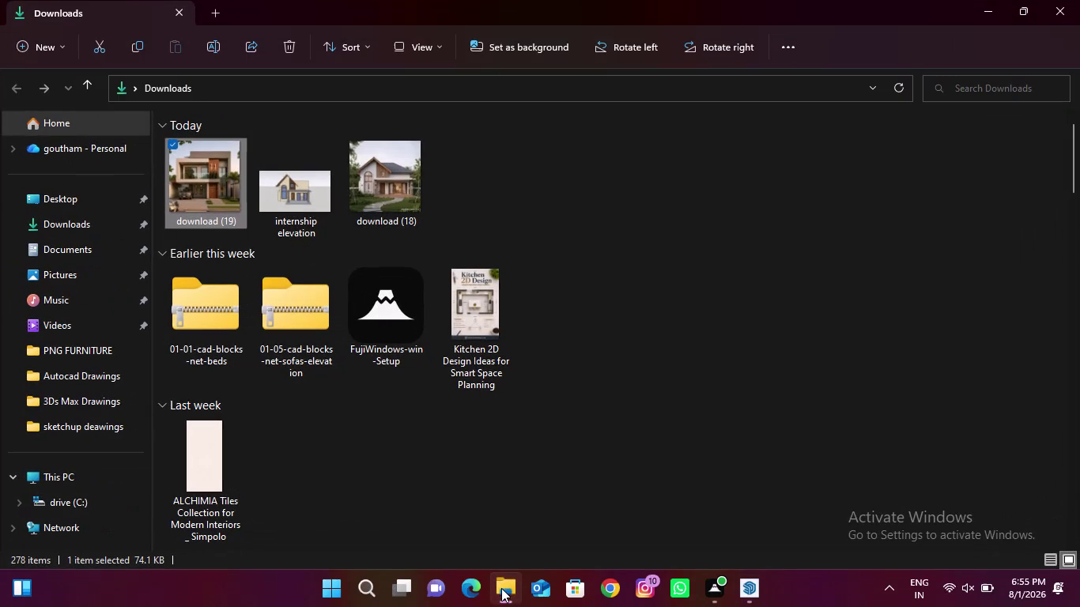
Switch from File Explorer to the untitled SketchUp 2024 model window.
click(1051, 11)
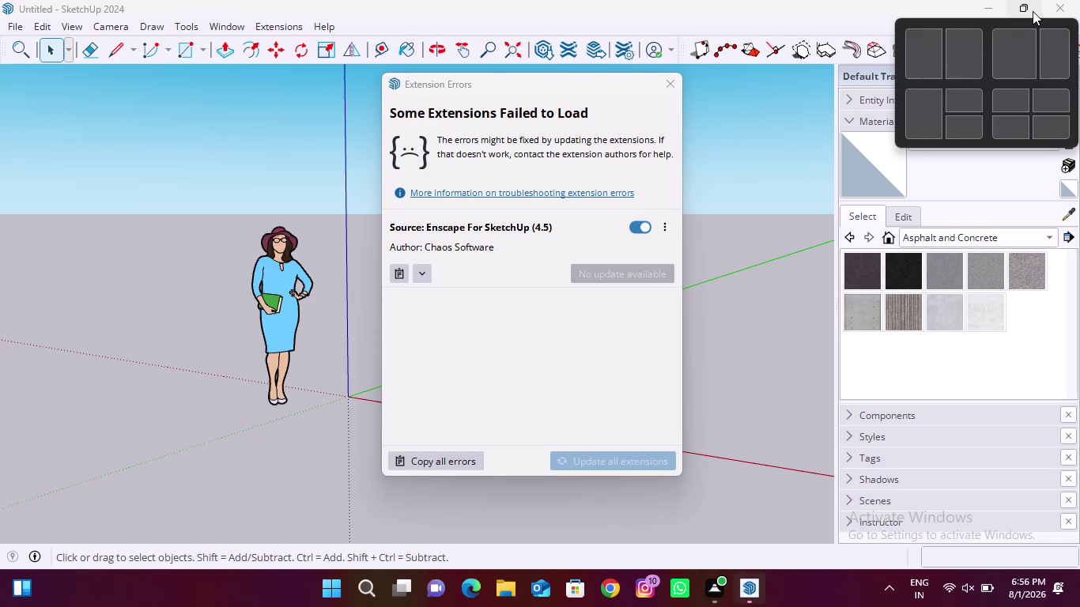
Dismiss the Enscape extension errors notice.
click(662, 84)
scroll(down, 3)
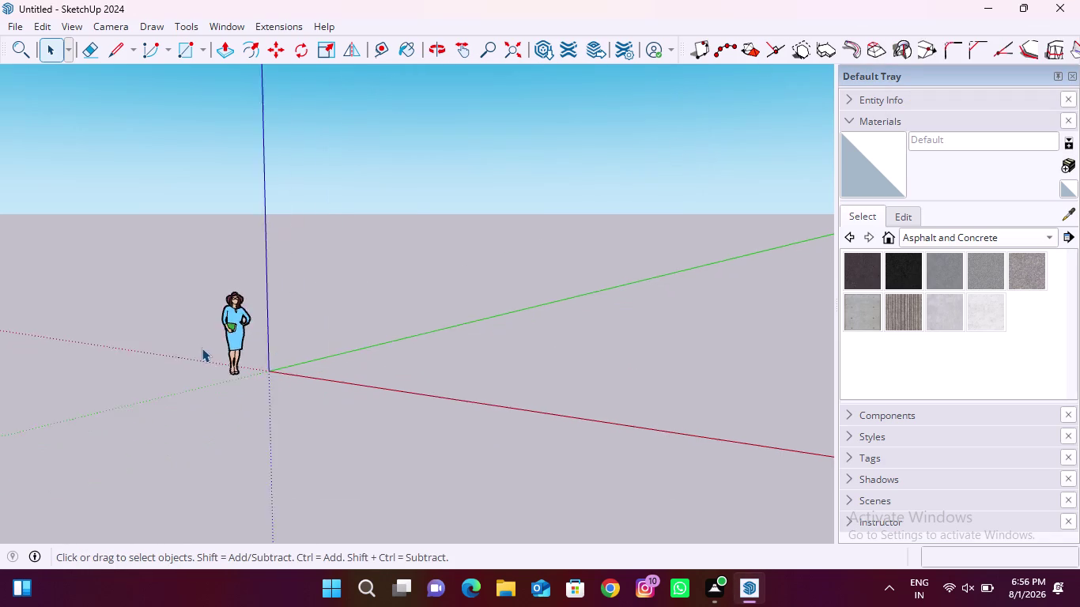
scroll(down, 3)
Delete the default person figure, leaving the model empty.
middle_drag(207, 416, 361, 418)
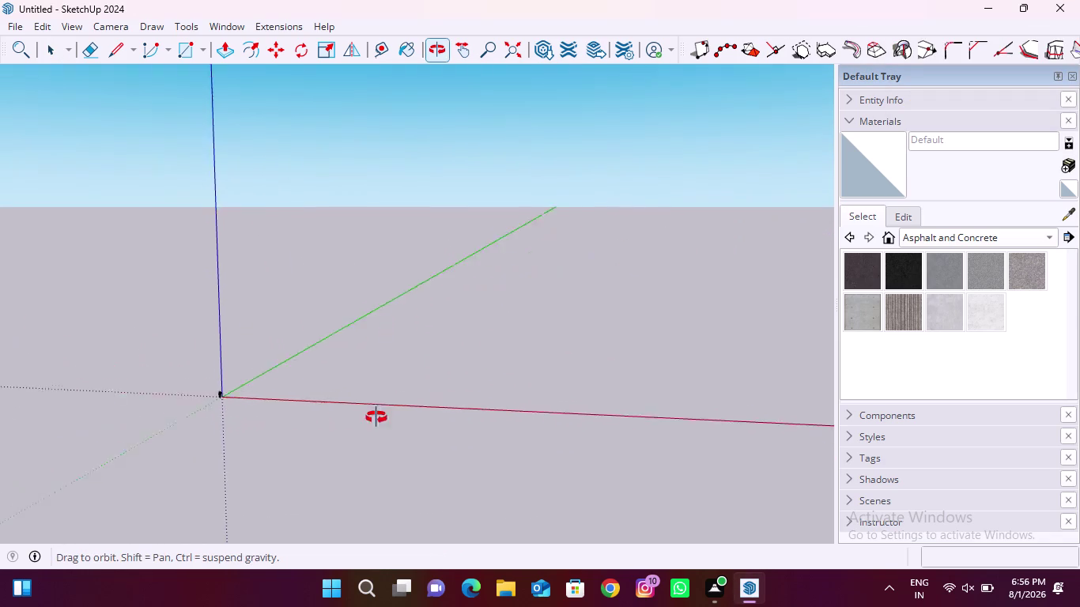
middle_drag(361, 418, 432, 409)
drag(210, 388, 283, 438)
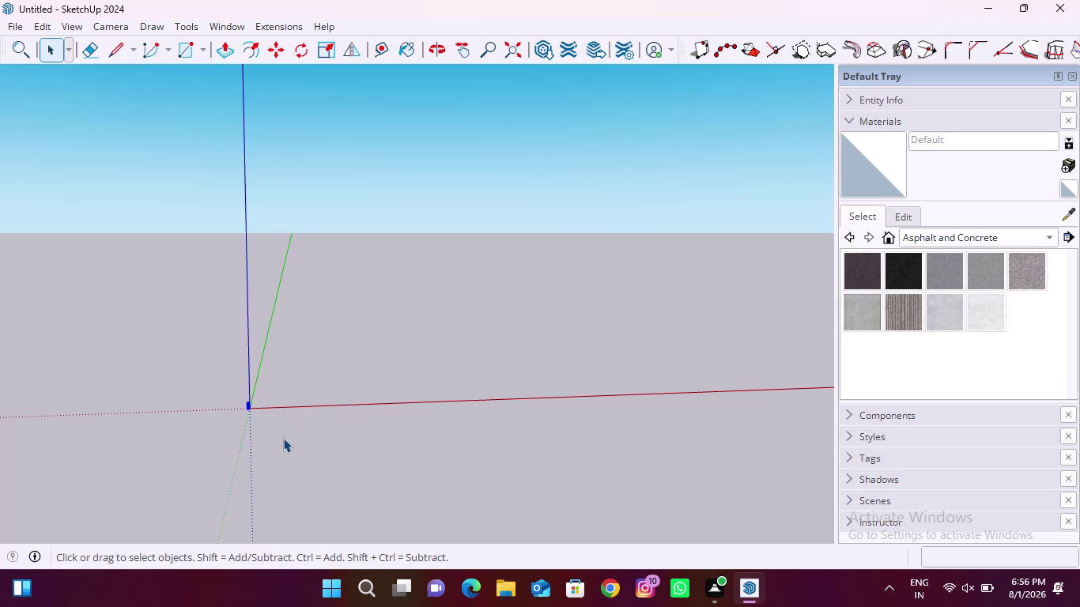
key(Delete)
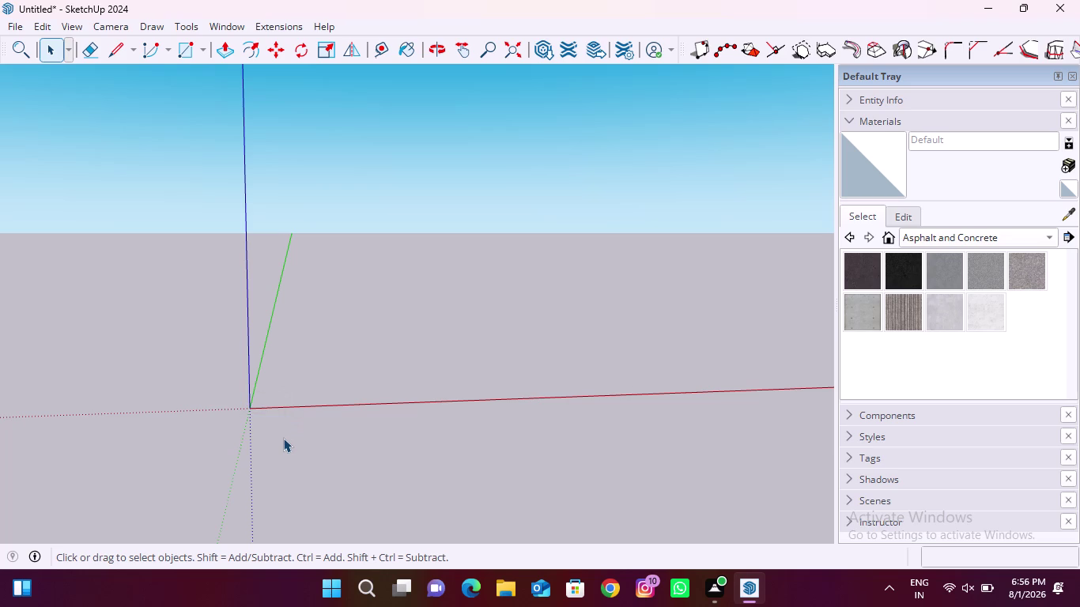